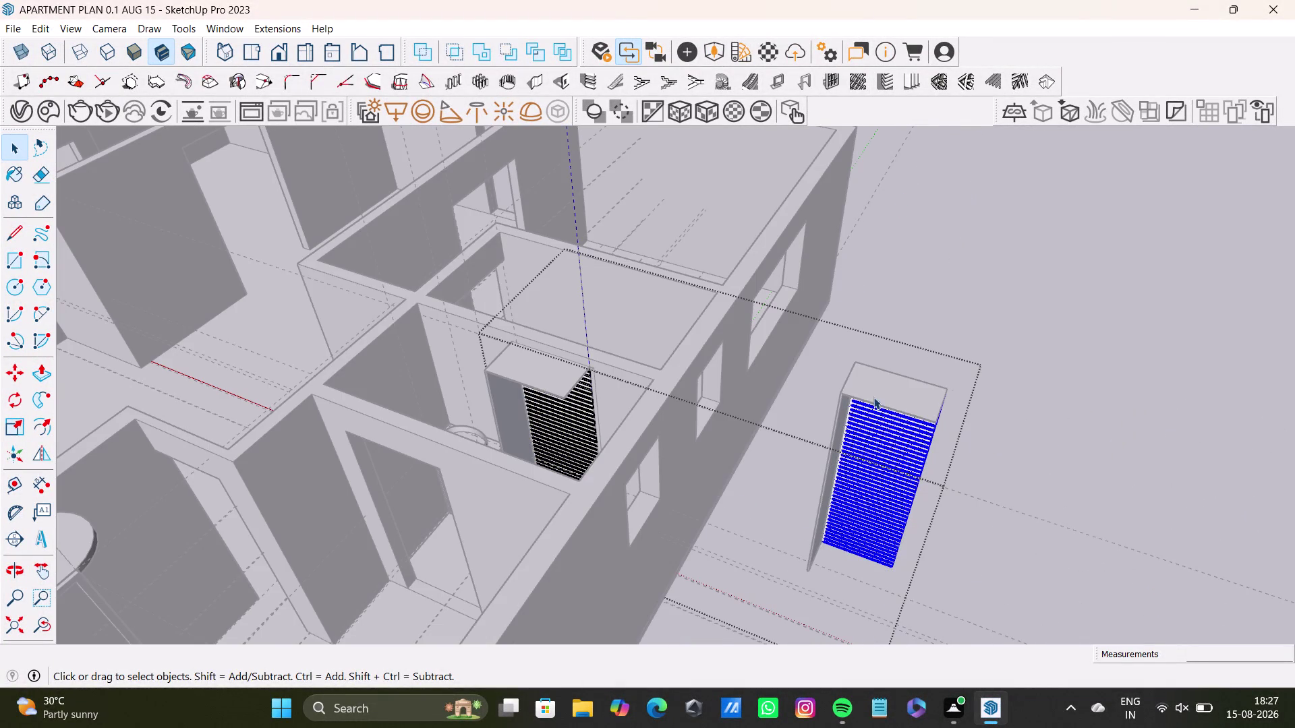
Enter the outdoor unit's component, select its louvered face, and exit editing.
double_click(880, 391)
middle_drag(919, 528, 978, 515)
click(1013, 393)
key(space)
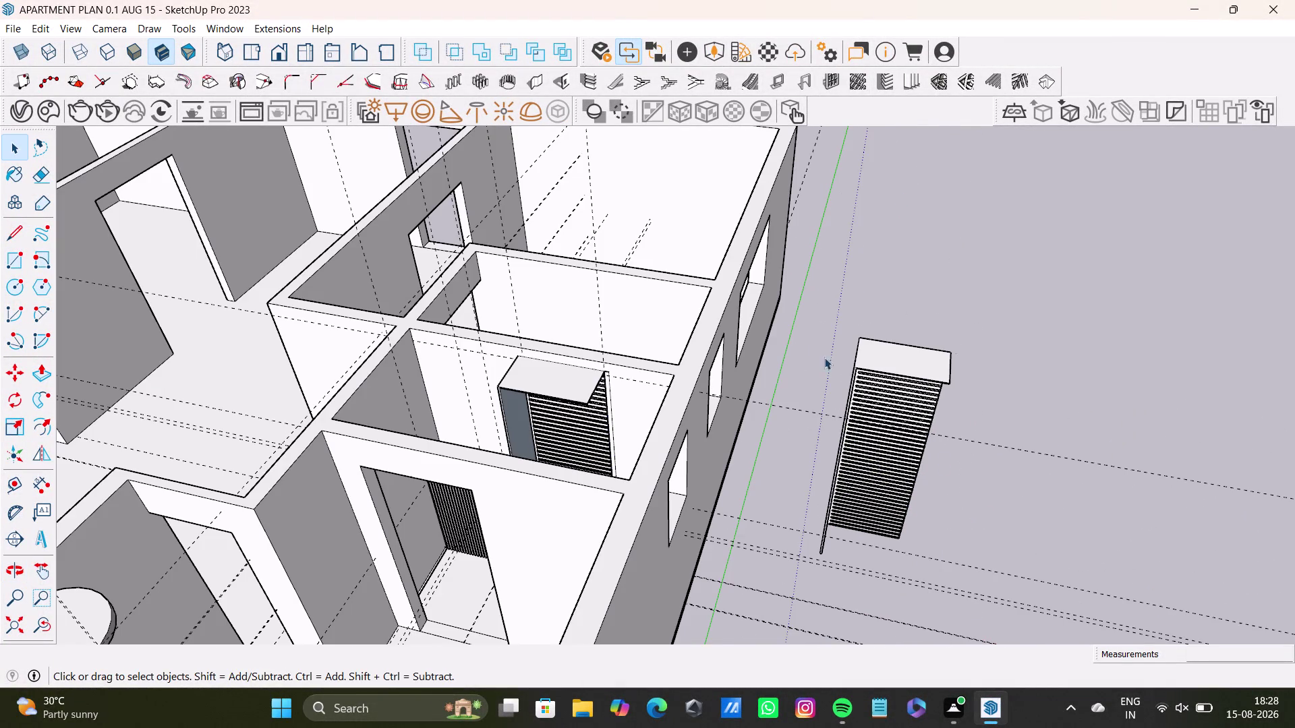
Reselect the outdoor unit beside the wall and pick its top cap.
drag(829, 309, 958, 594)
middle_drag(956, 565, 988, 494)
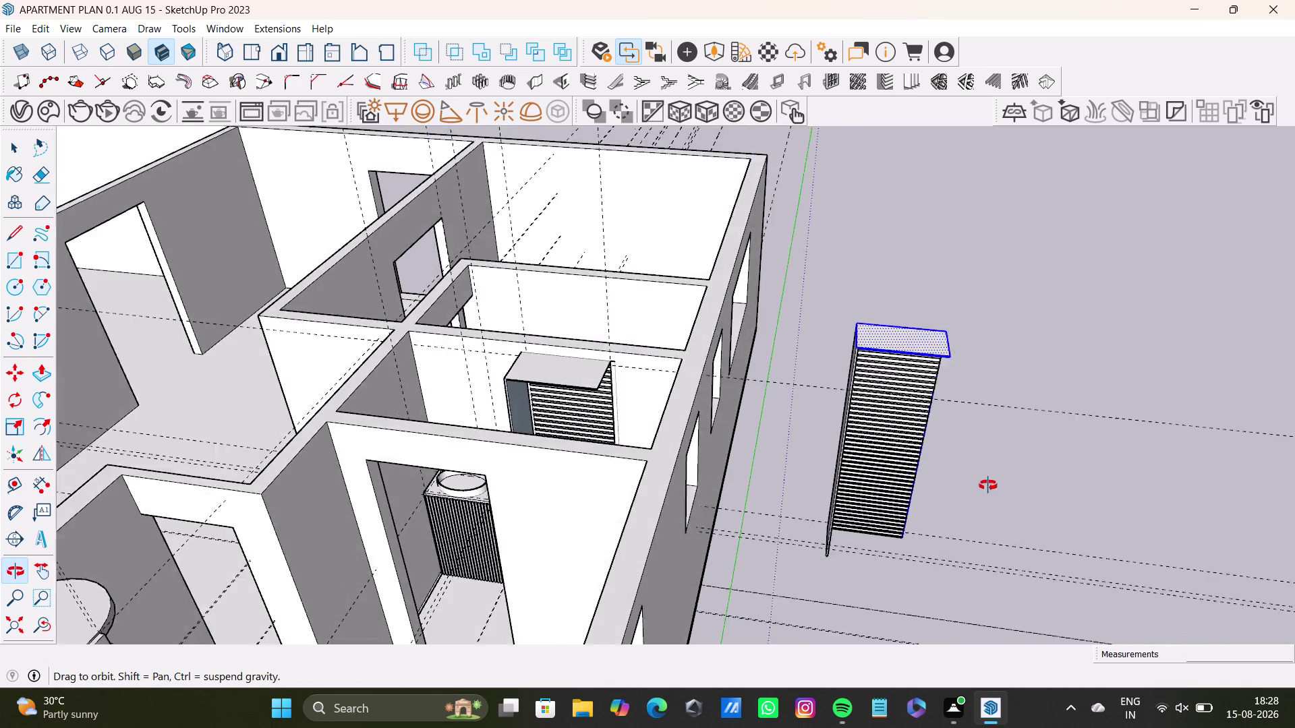
middle_drag(988, 495, 893, 397)
middle_drag(811, 410, 854, 476)
double_click(823, 442)
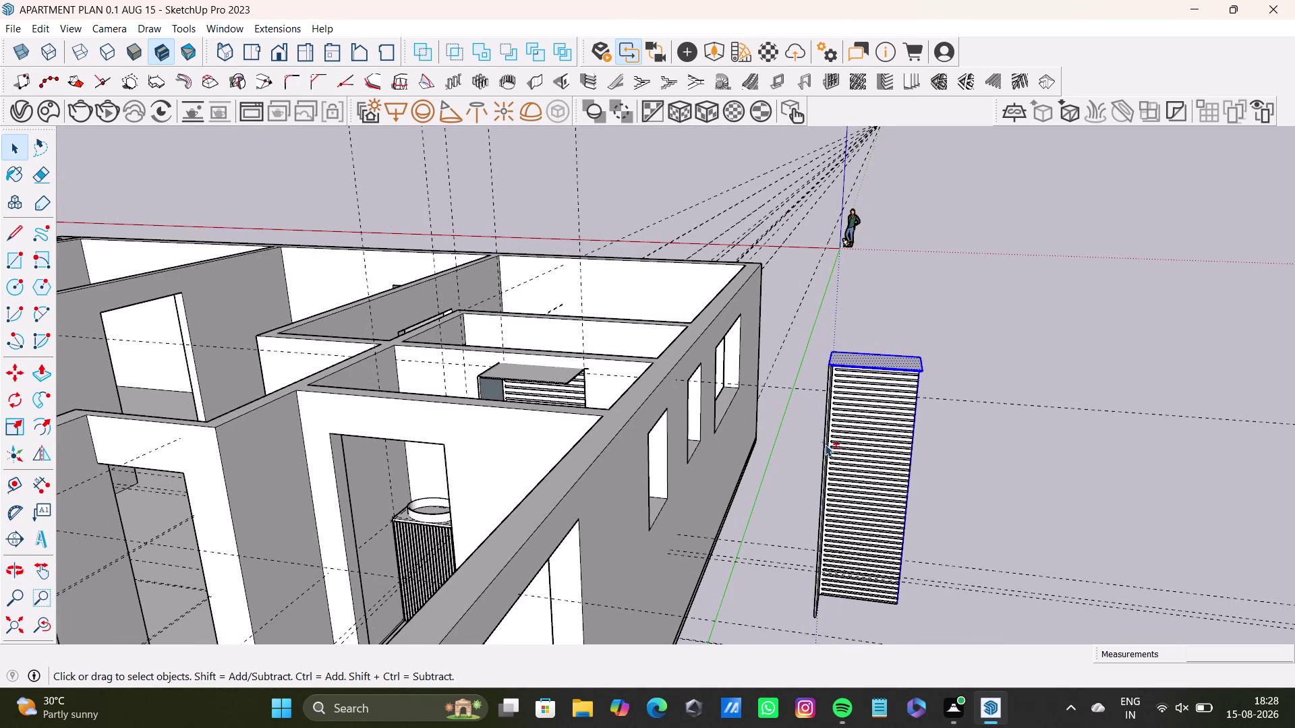
double_click(854, 447)
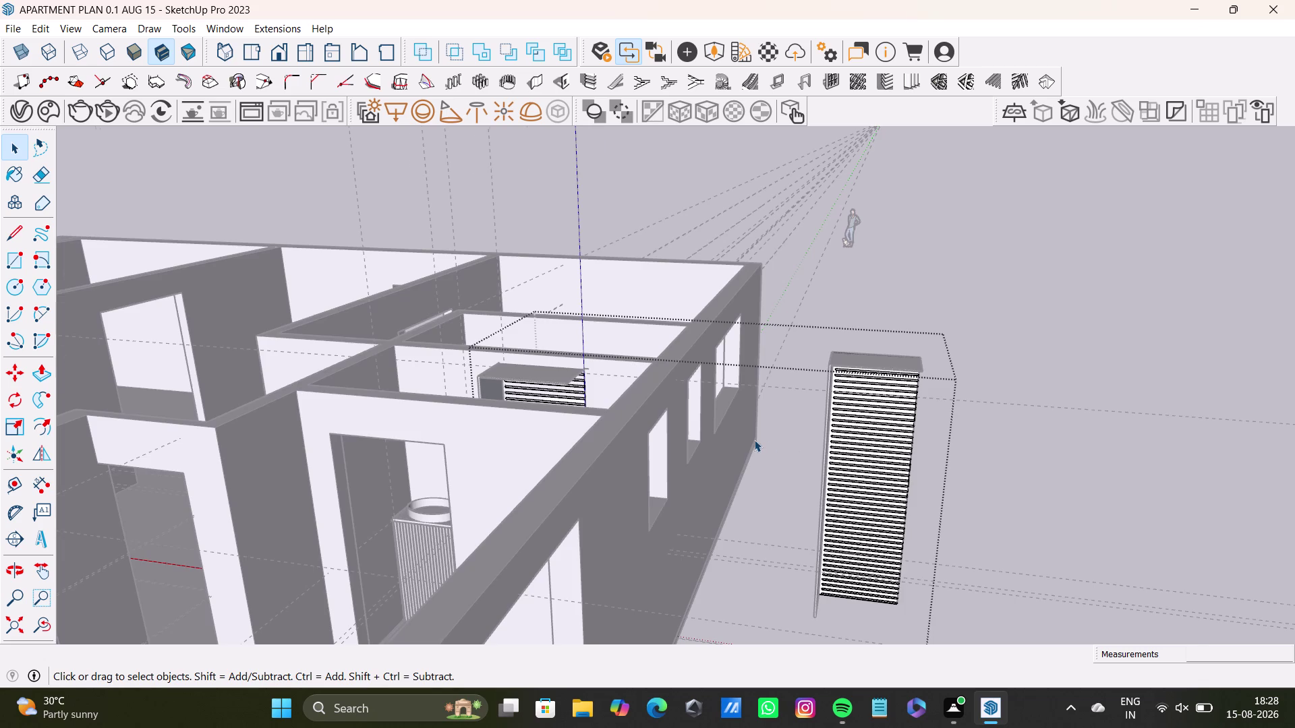
scroll(down, 3)
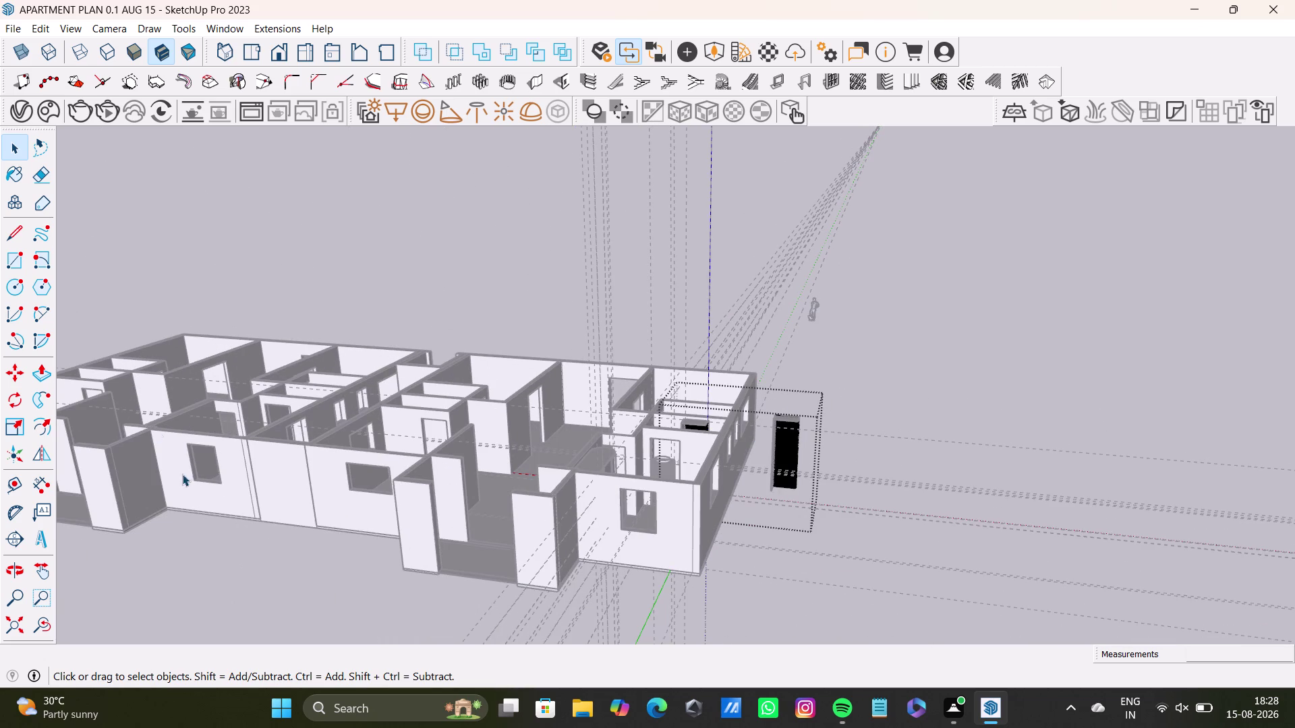
scroll(down, 3)
middle_drag(546, 439, 549, 594)
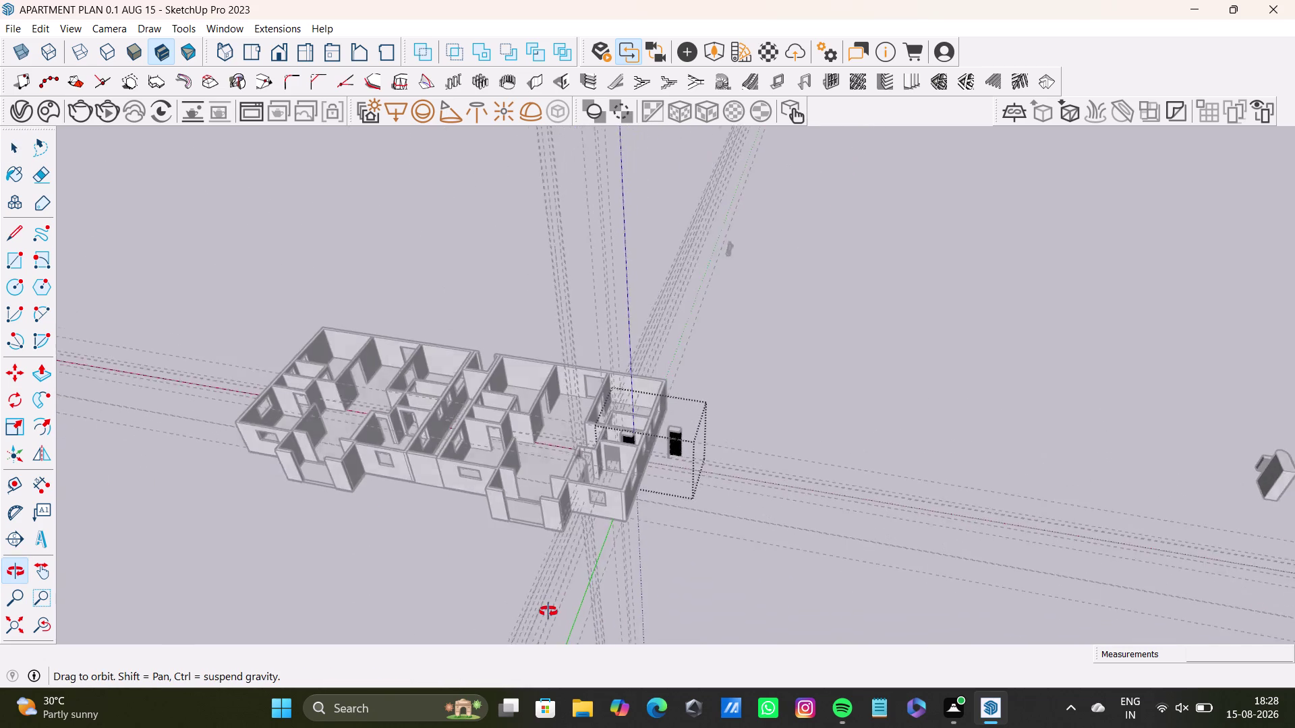
middle_drag(548, 593, 547, 675)
scroll(up, 3)
scroll(up, 3)
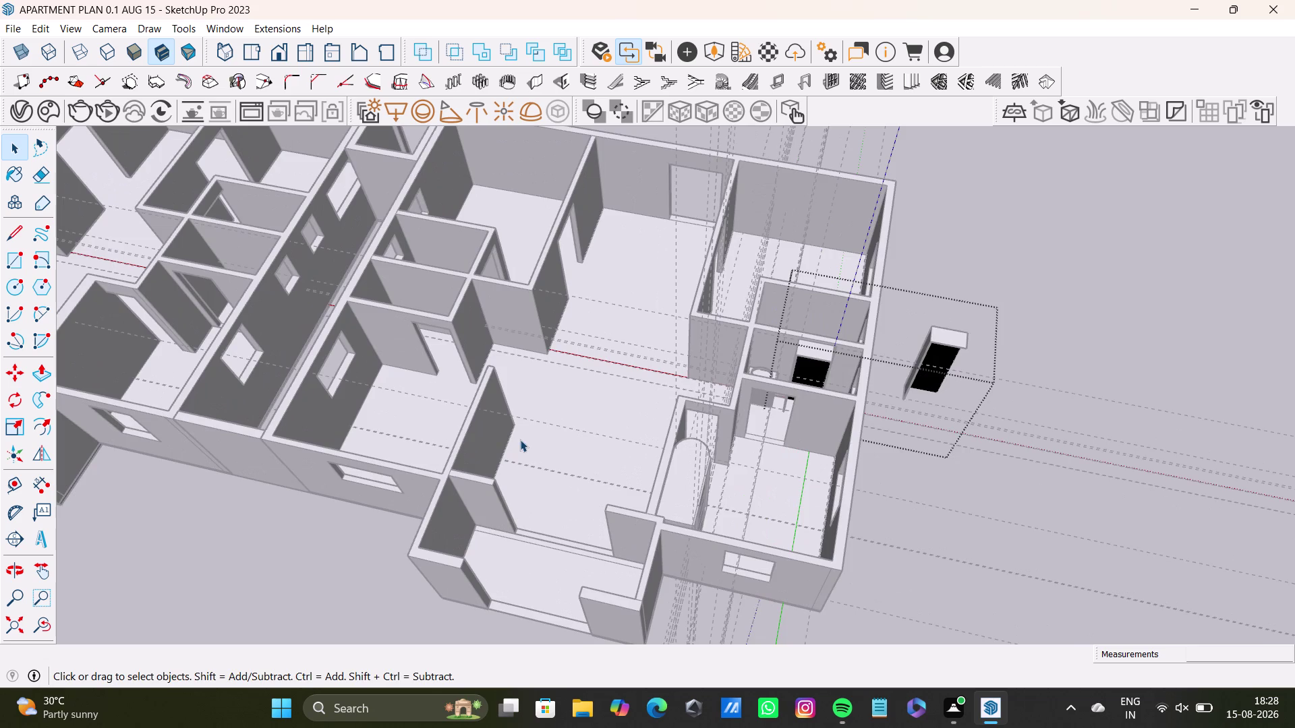
middle_drag(521, 438, 176, 280)
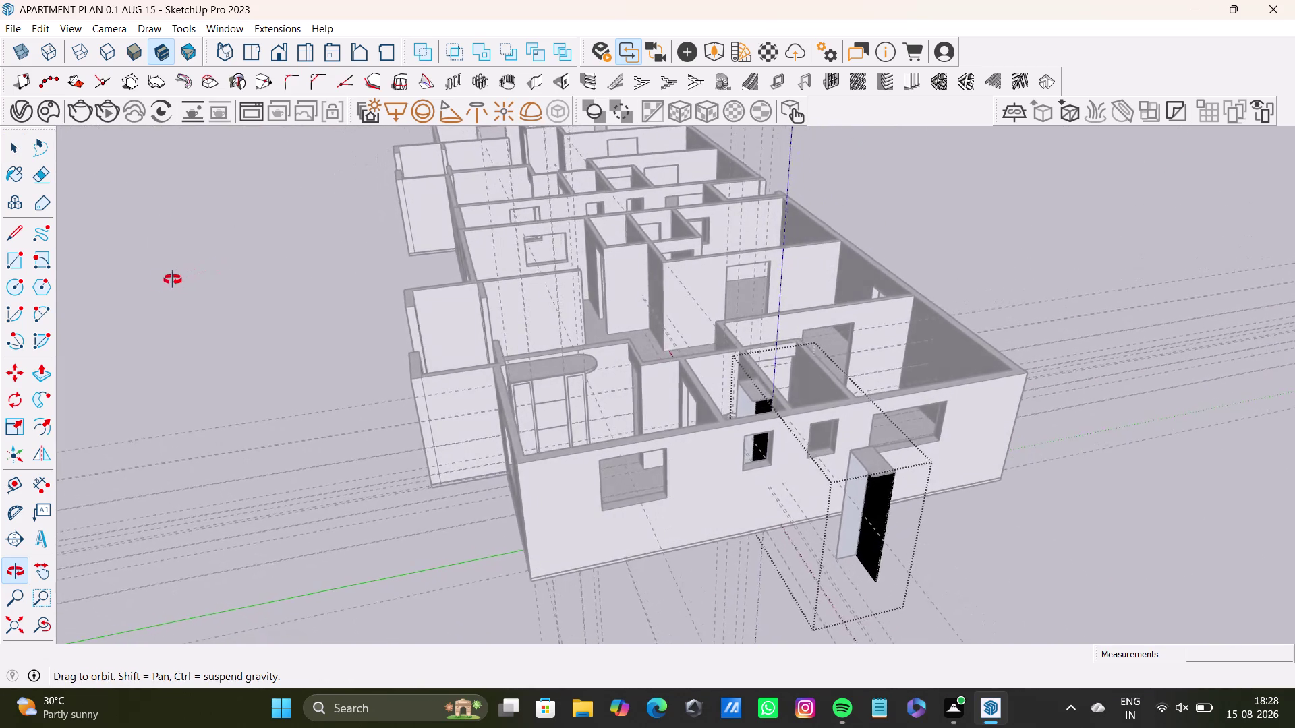
middle_drag(176, 280, 580, 346)
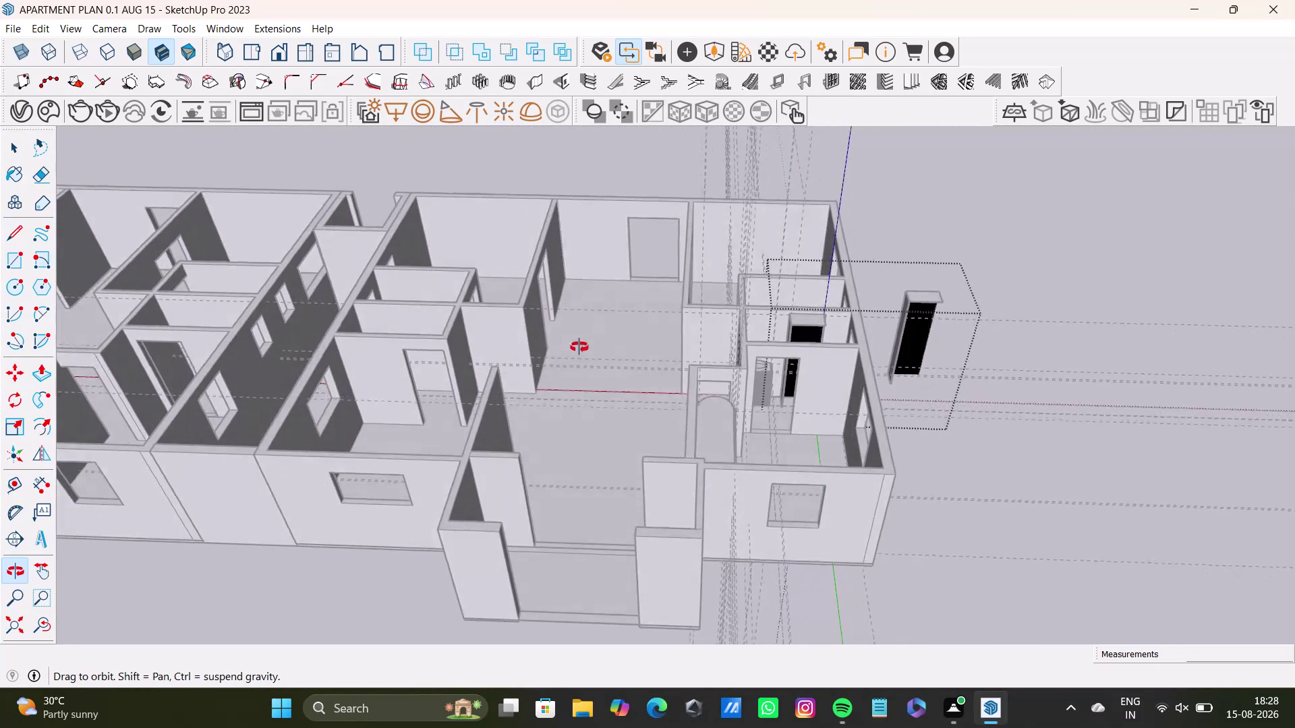
middle_drag(579, 345, 579, 348)
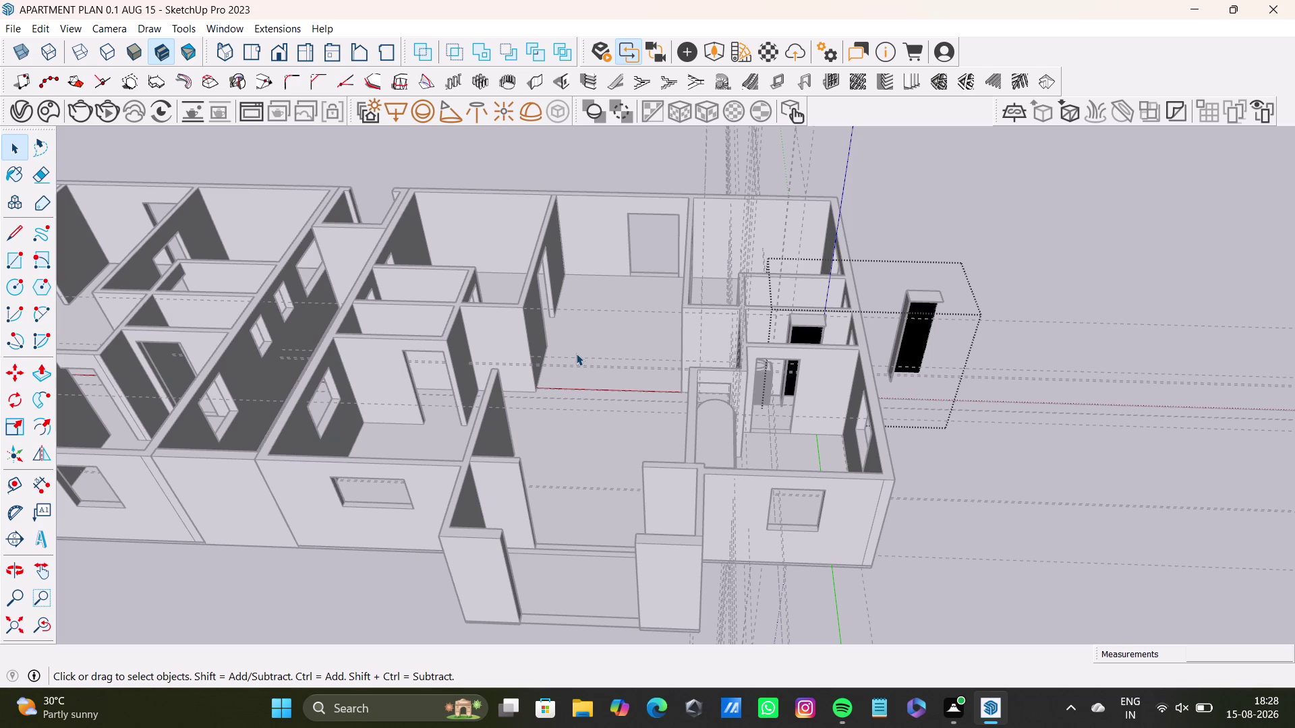
scroll(up, 3)
scroll(up, 3)
scroll(down, 3)
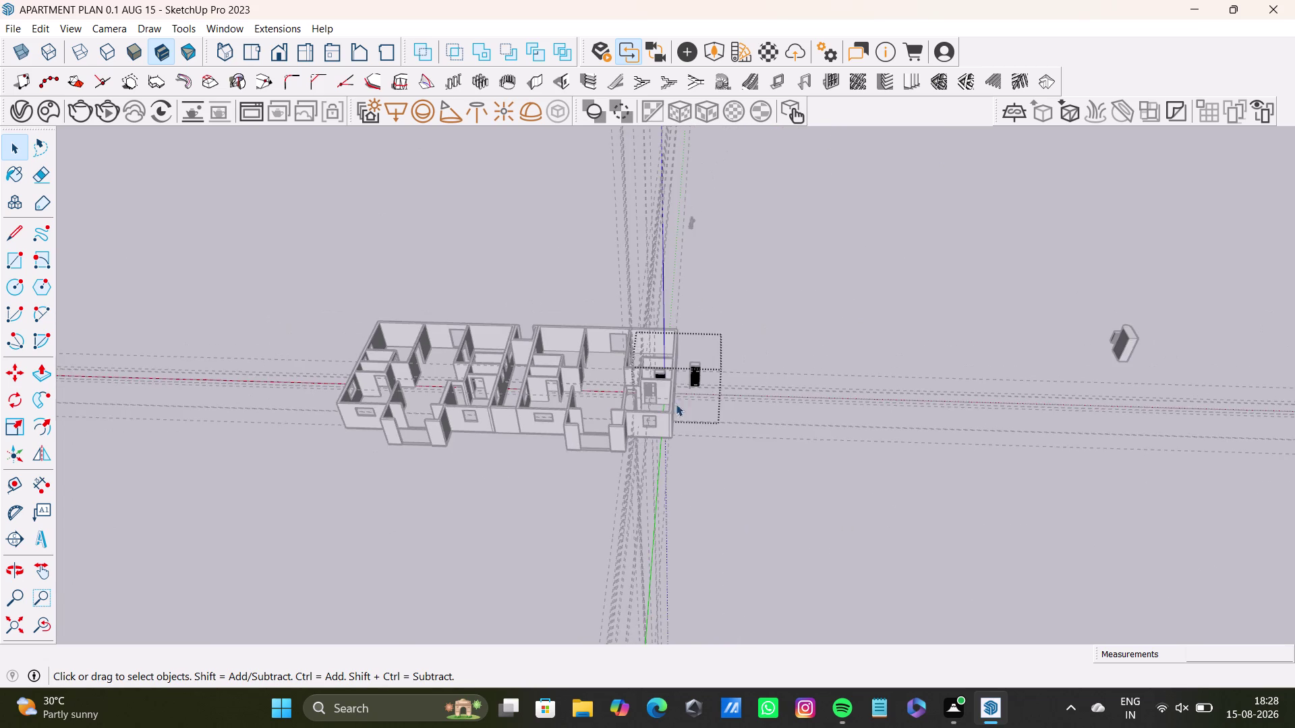
scroll(up, 3)
click(736, 363)
scroll(up, 3)
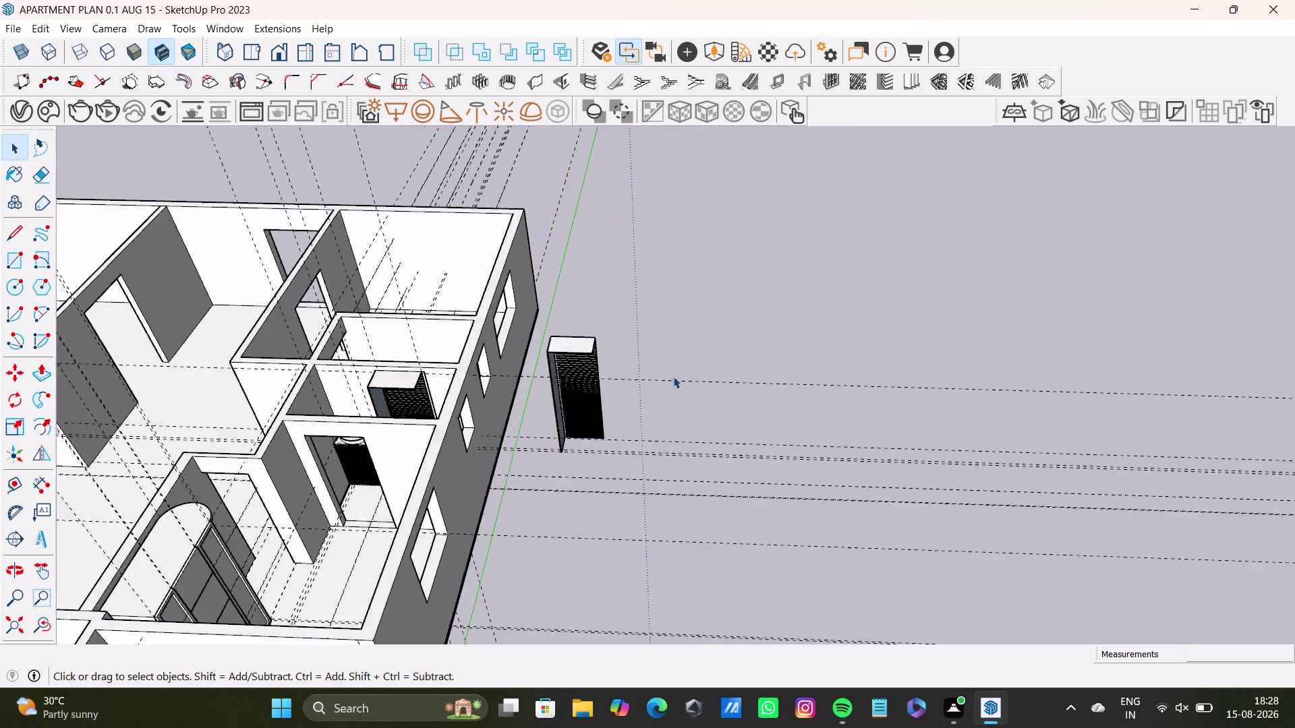
scroll(up, 3)
middle_drag(670, 376, 707, 418)
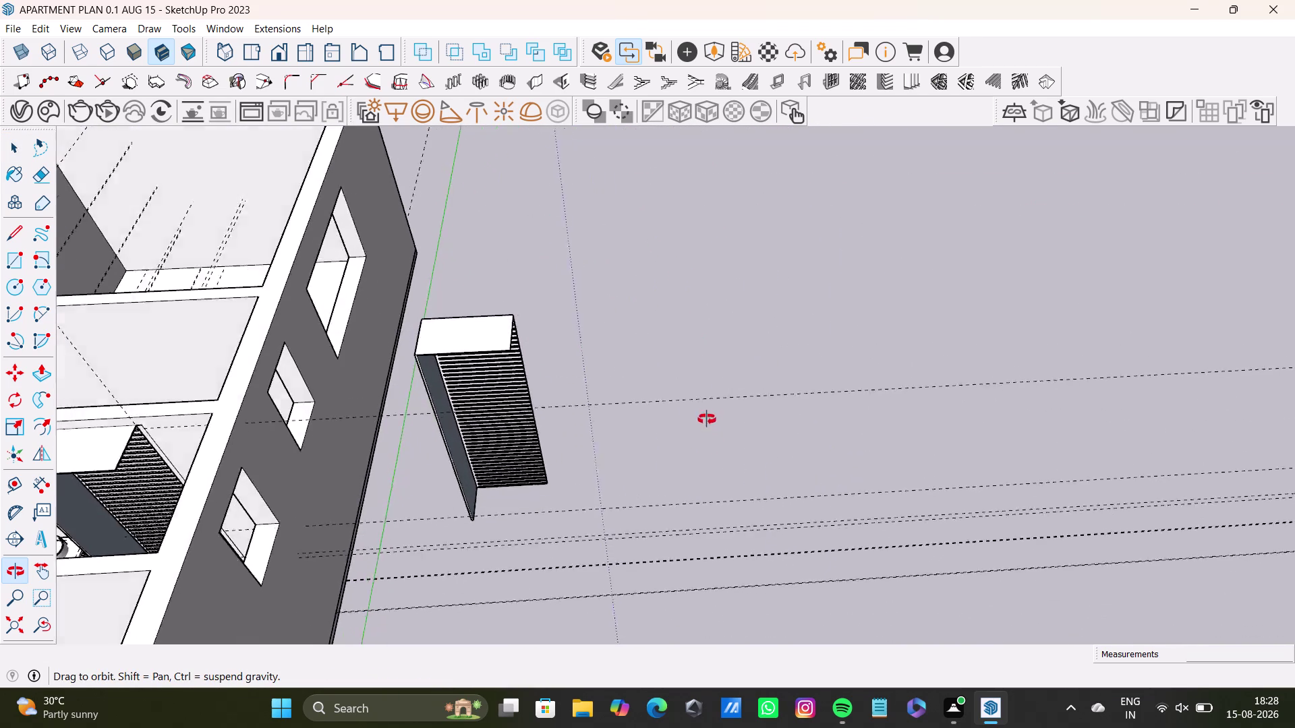
middle_drag(706, 419, 562, 439)
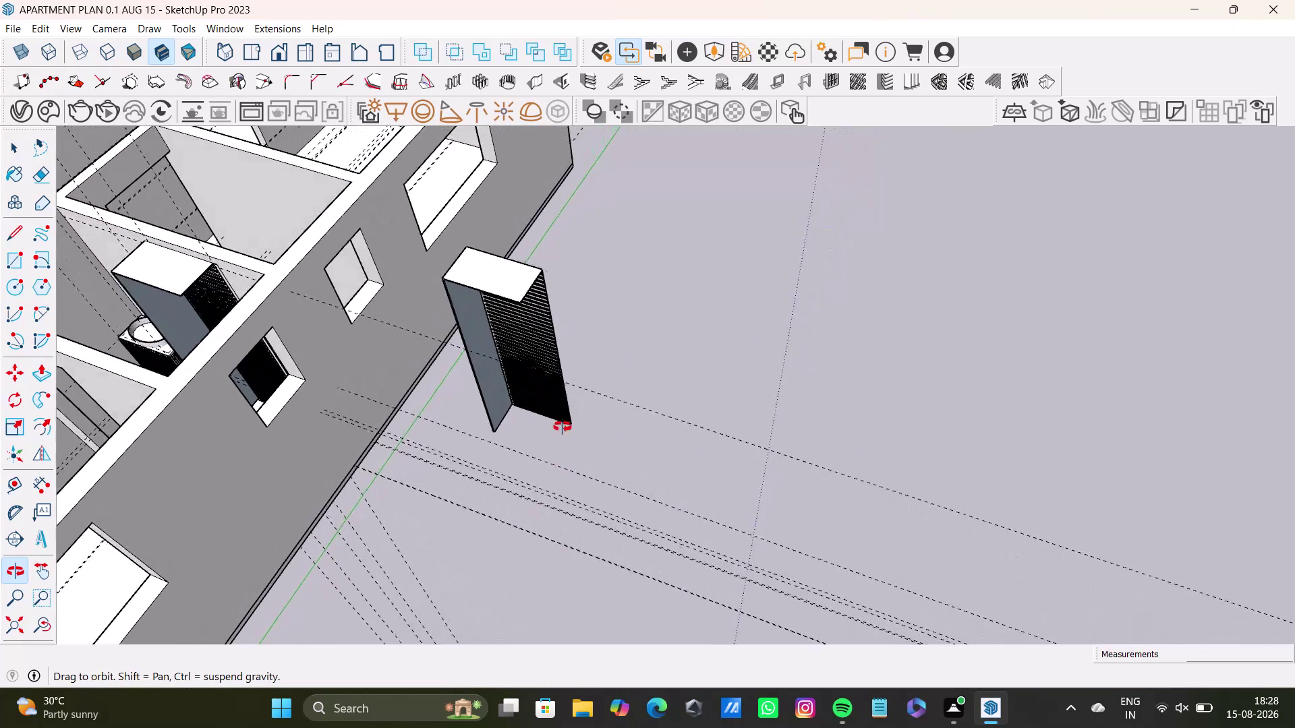
middle_drag(562, 439, 575, 324)
scroll(down, 3)
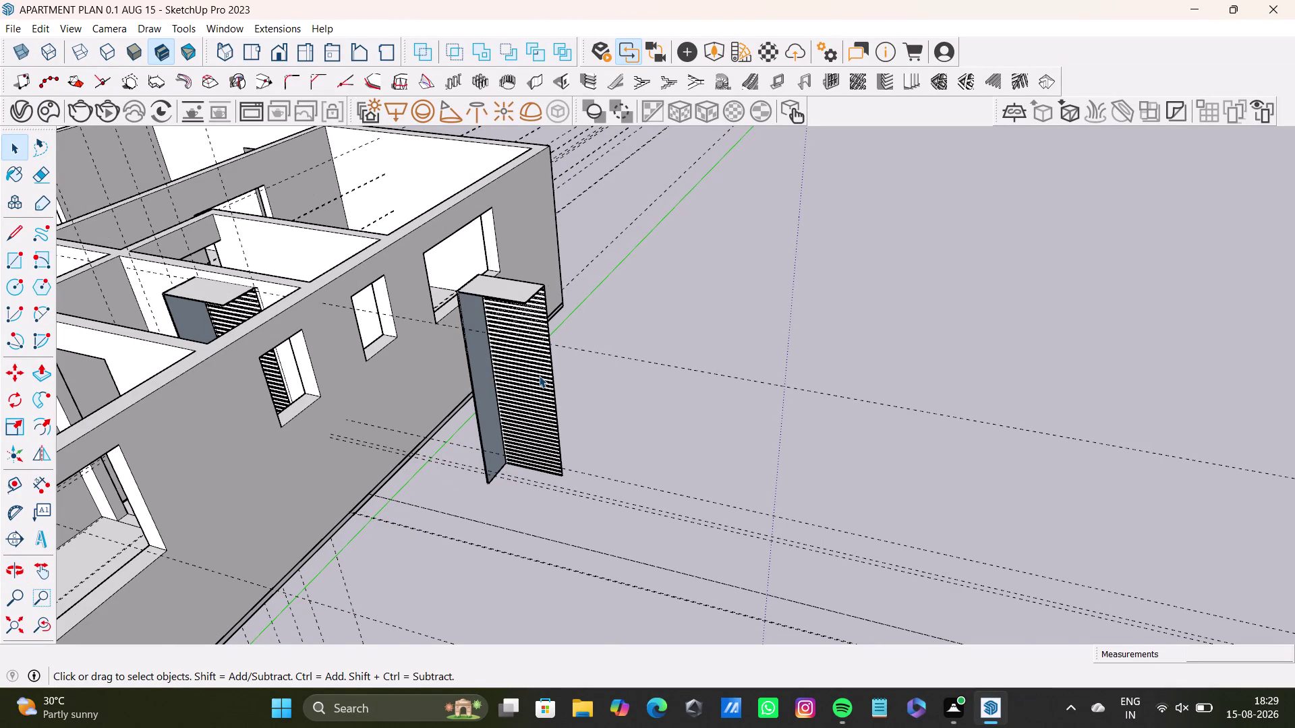
scroll(down, 3)
scroll(up, 3)
scroll(up, 3)
scroll(up, 3)
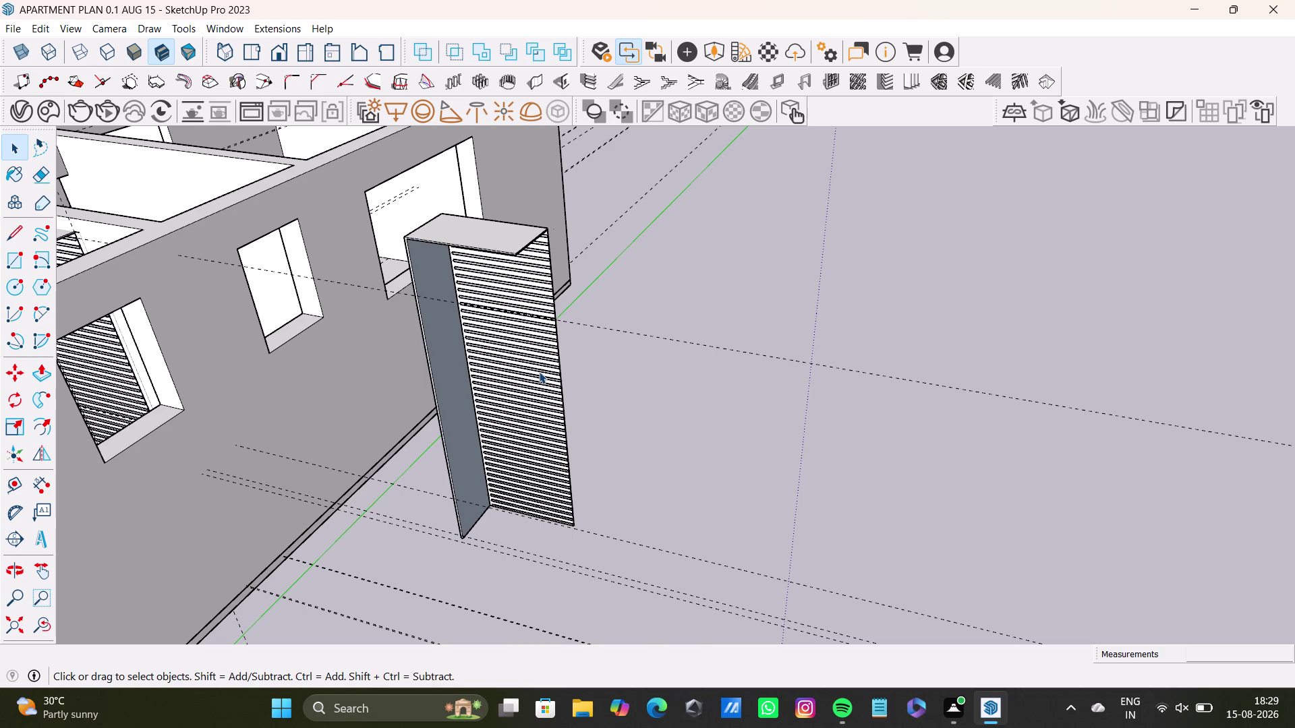
scroll(down, 3)
triple_click(645, 356)
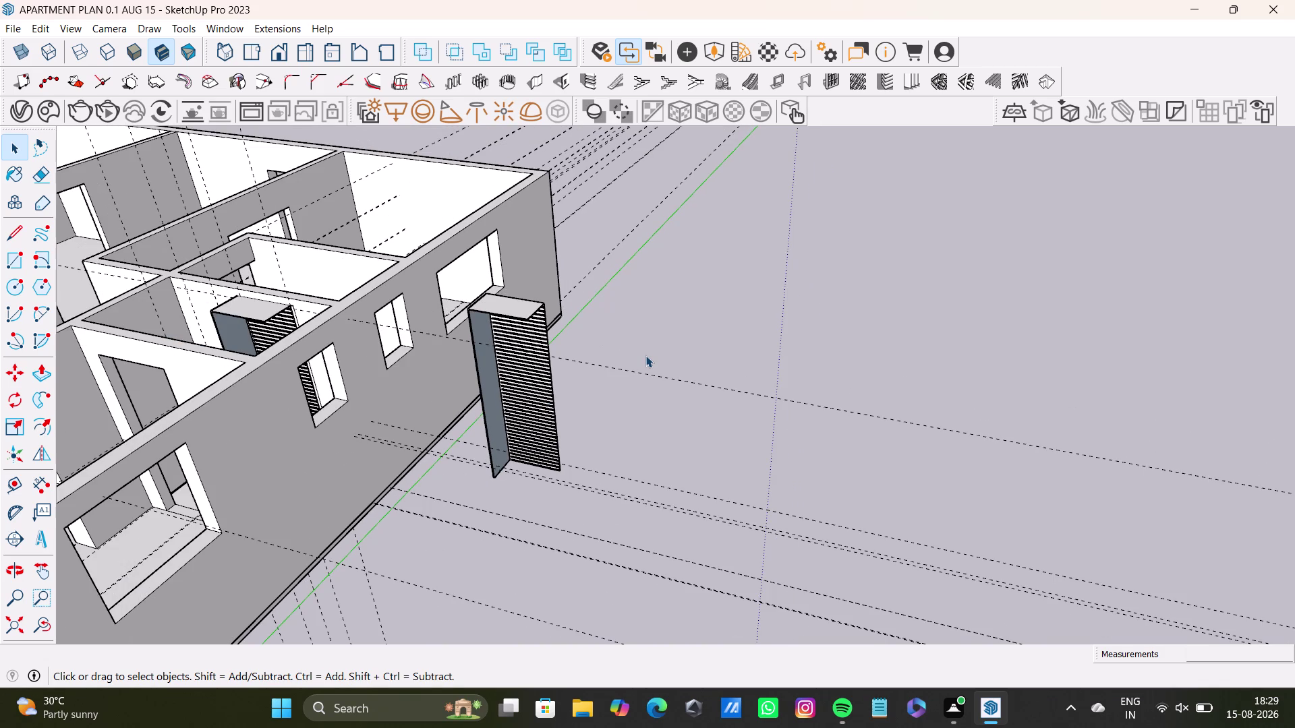
click(504, 311)
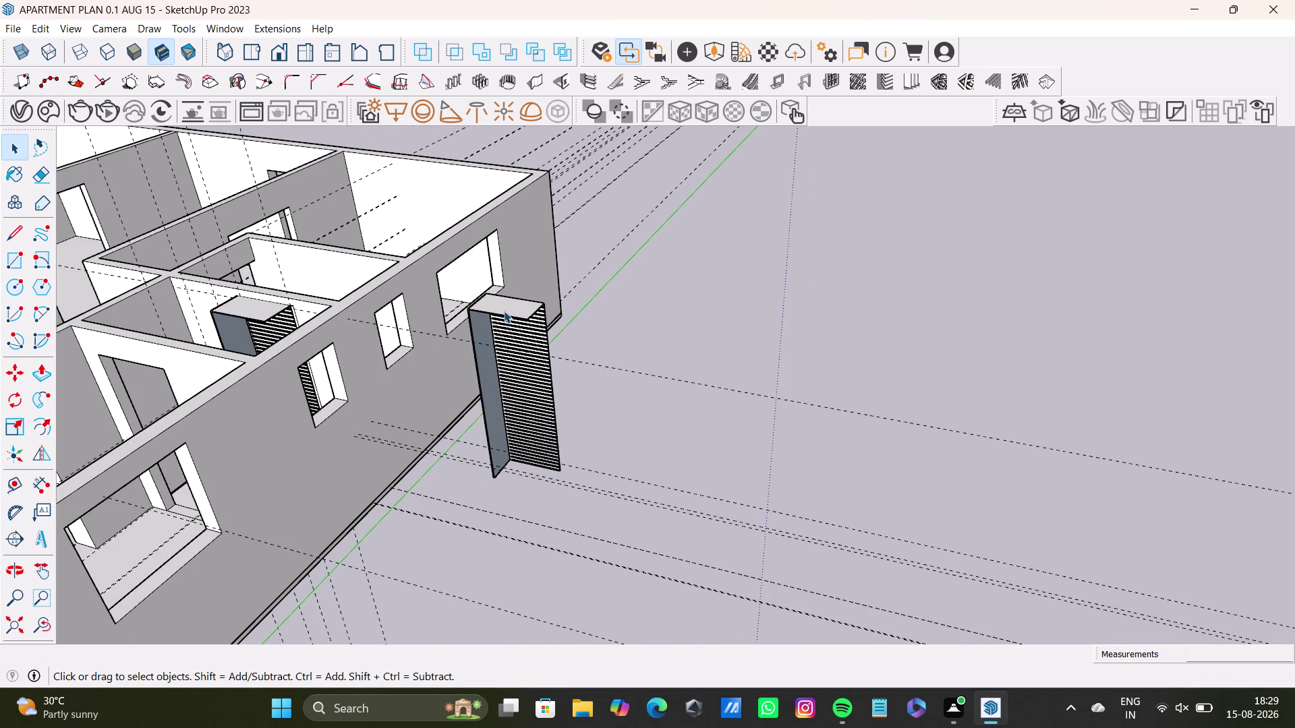
double_click(516, 310)
middle_drag(520, 381, 611, 407)
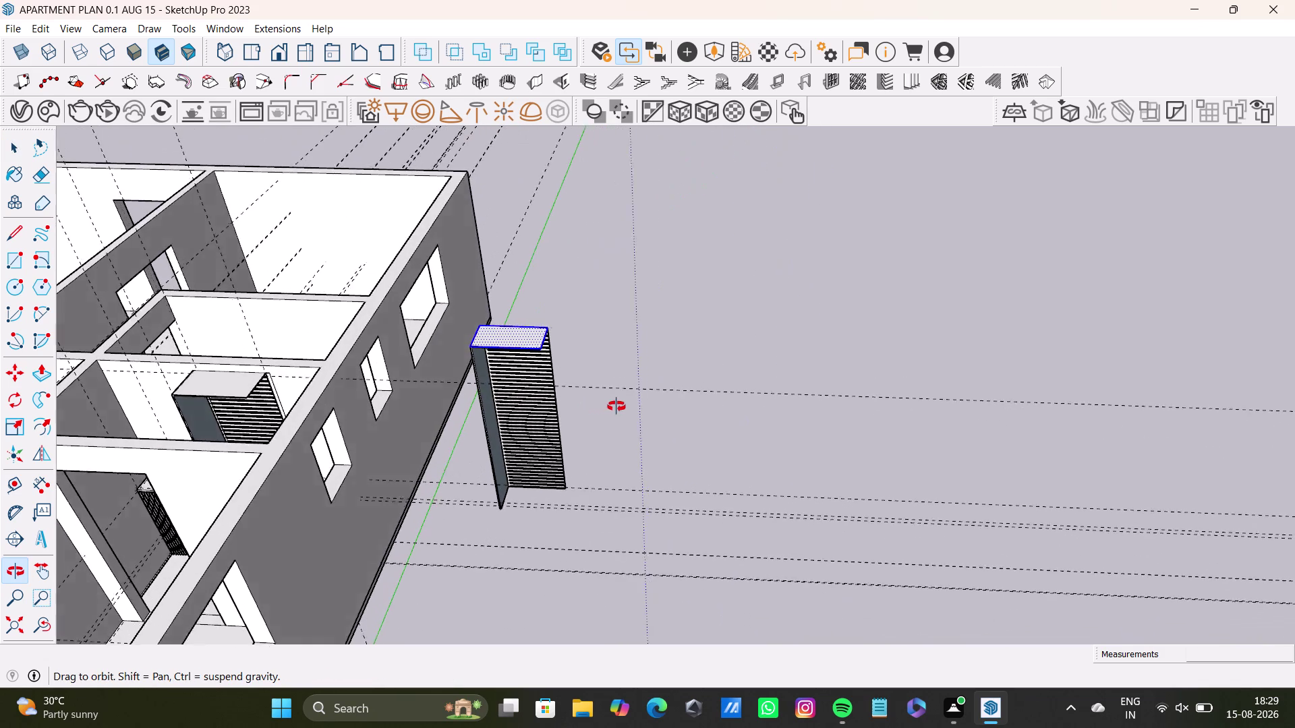
middle_drag(611, 407, 709, 407)
drag(466, 327, 654, 561)
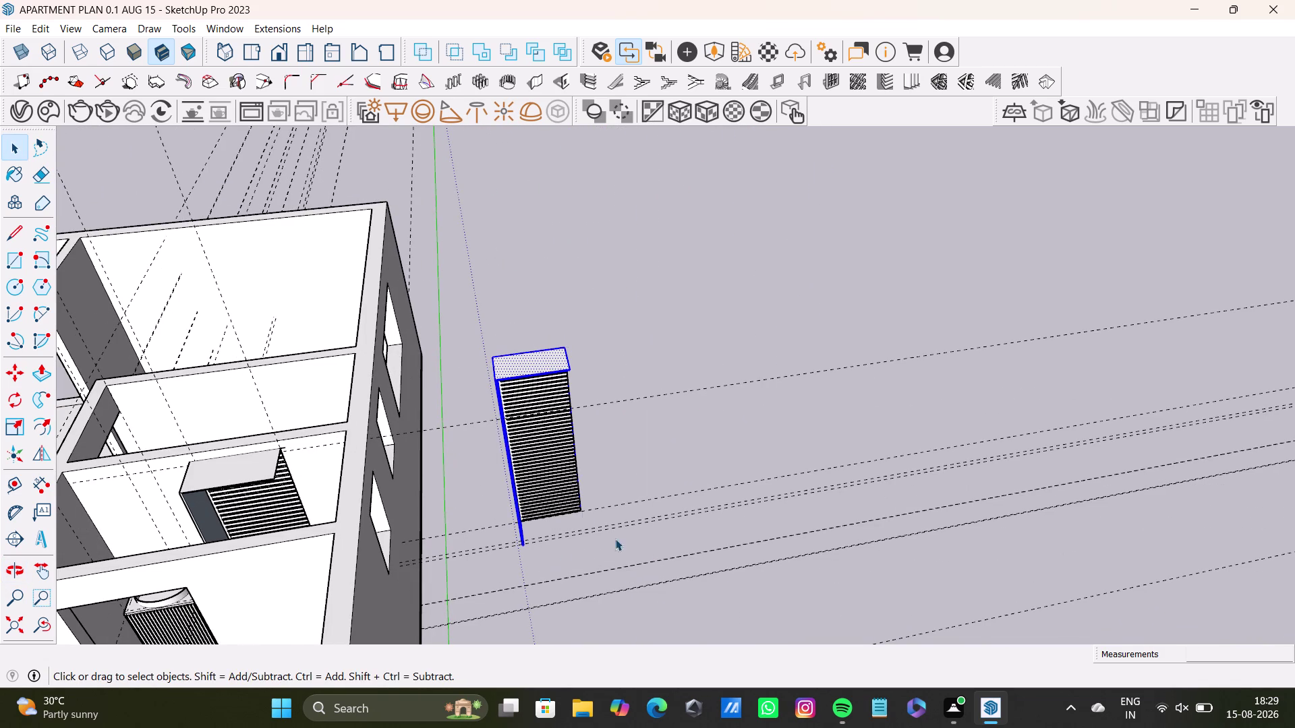
middle_drag(549, 484, 348, 332)
scroll(up, 3)
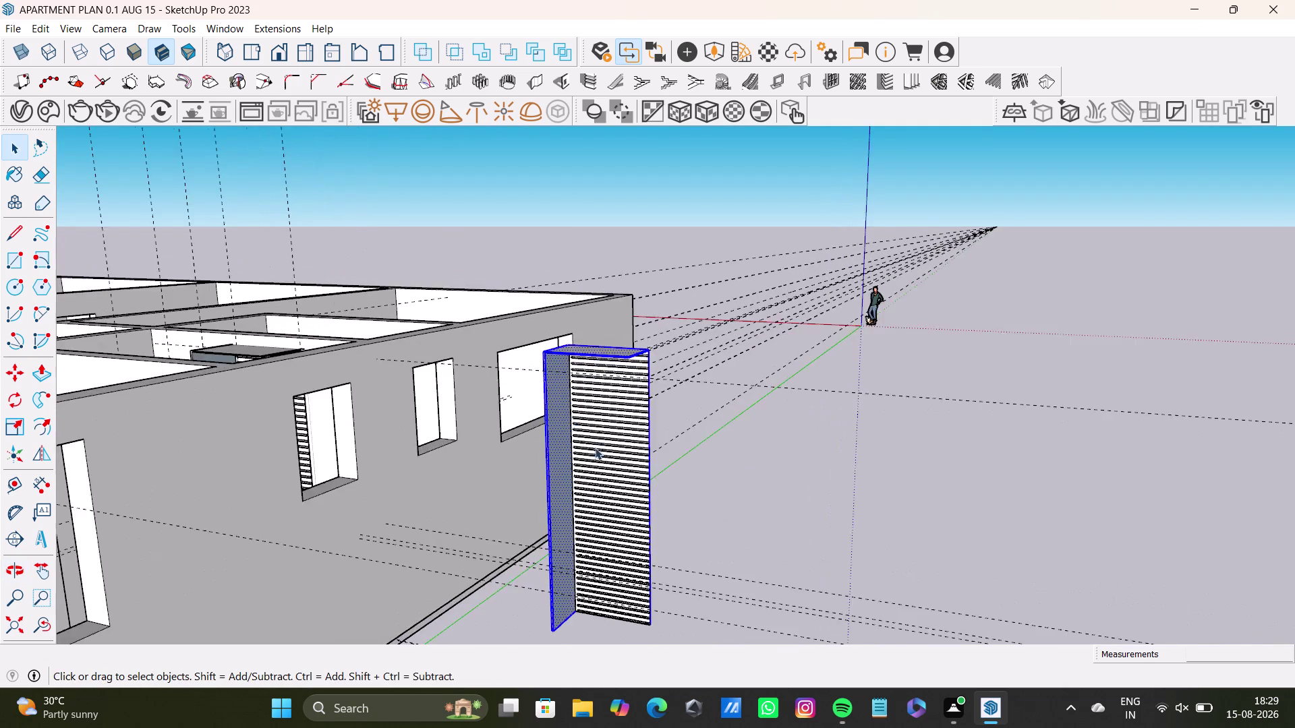
scroll(up, 3)
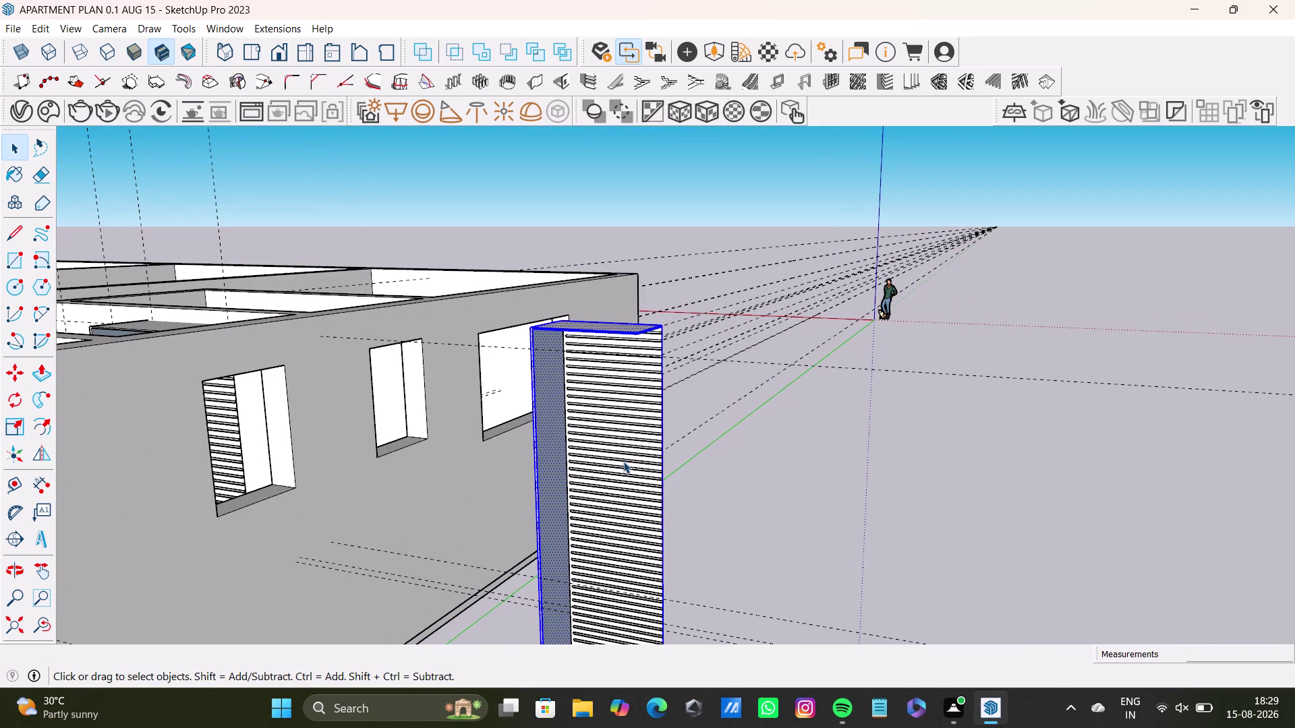